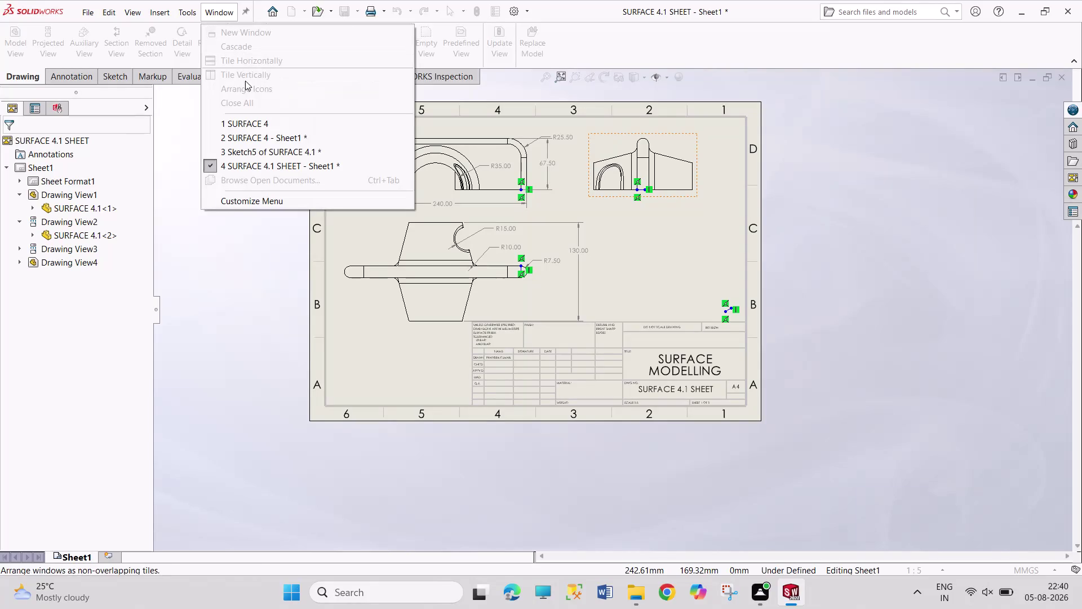
Bring the SURFACE 4 part window to the front from the Window menu.
click(267, 123)
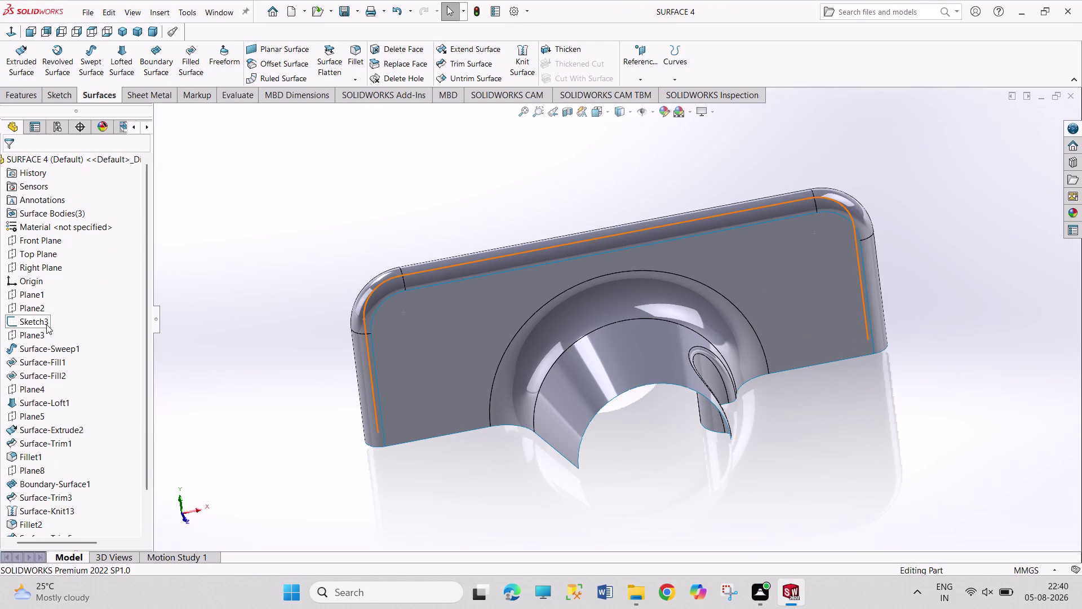
Reopen Sketch3, confirm the left corner arc reads R18, then finish editing.
click(42, 320)
click(52, 287)
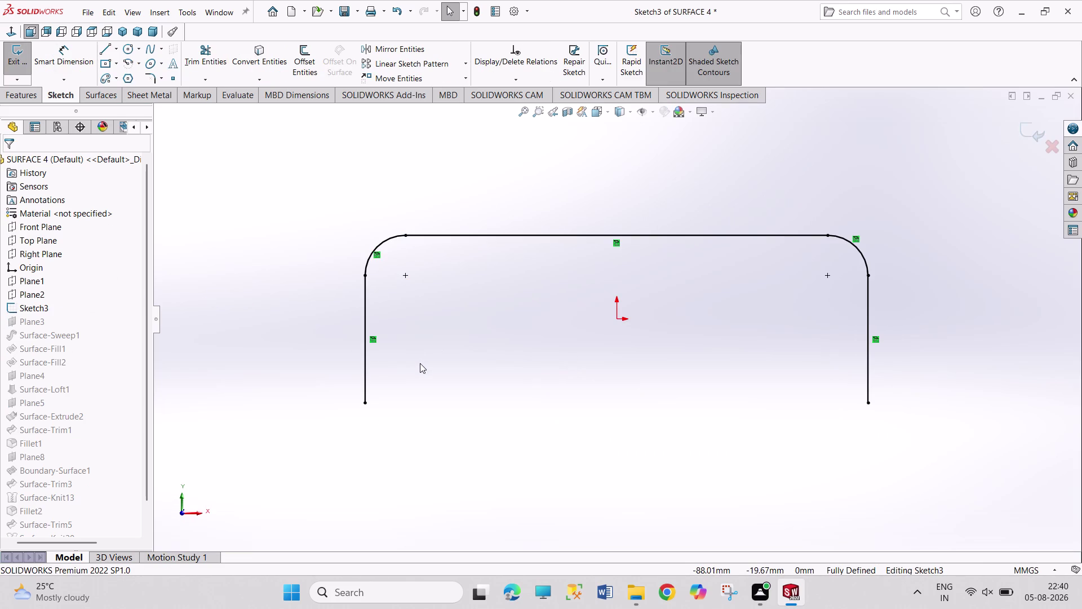
click(69, 56)
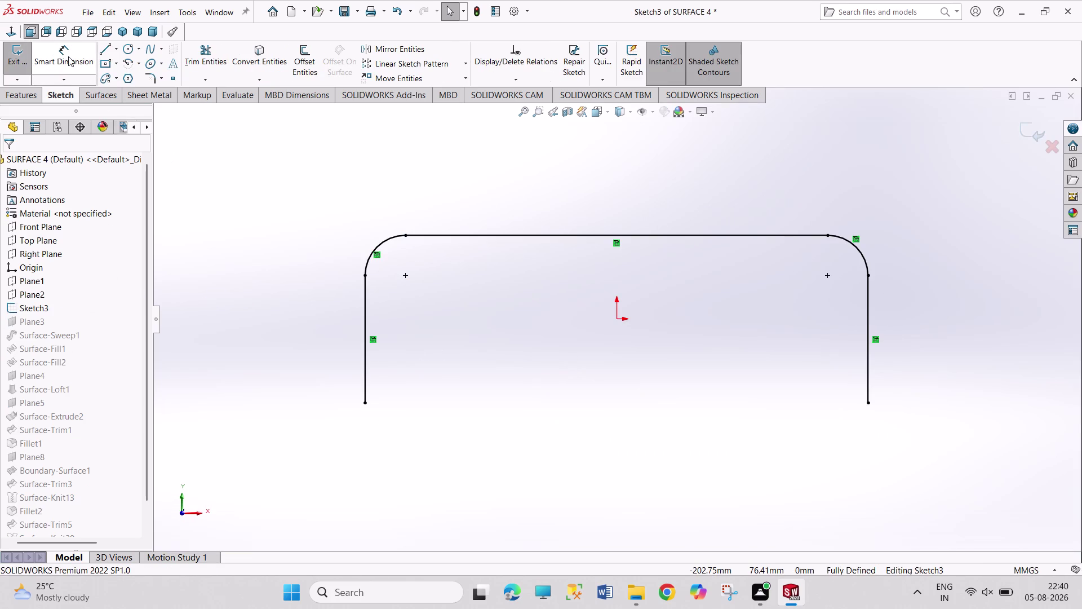
click(383, 244)
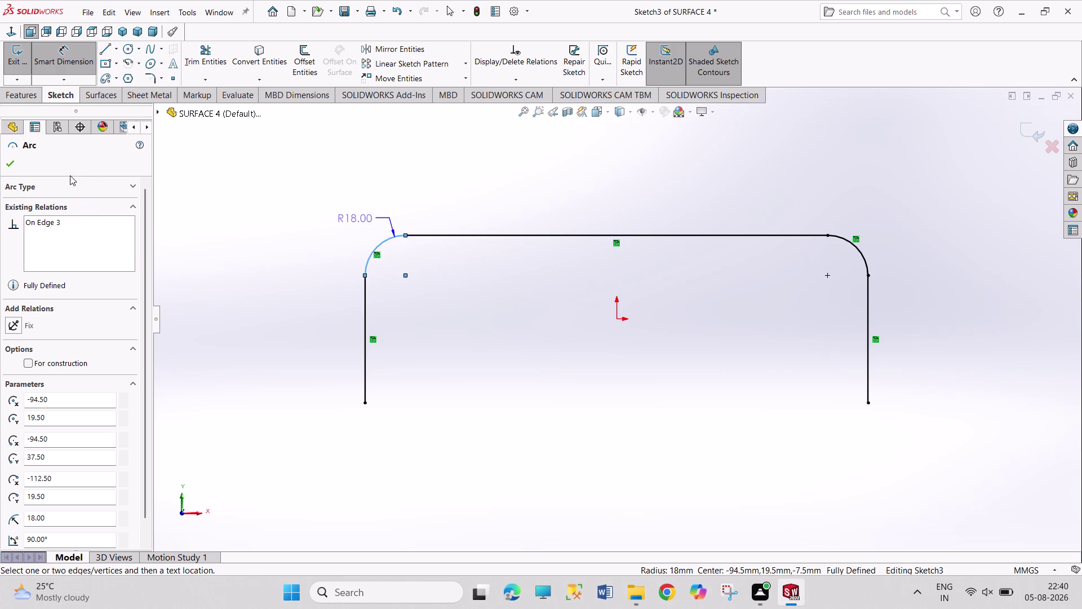
key(Escape)
key(Escape)
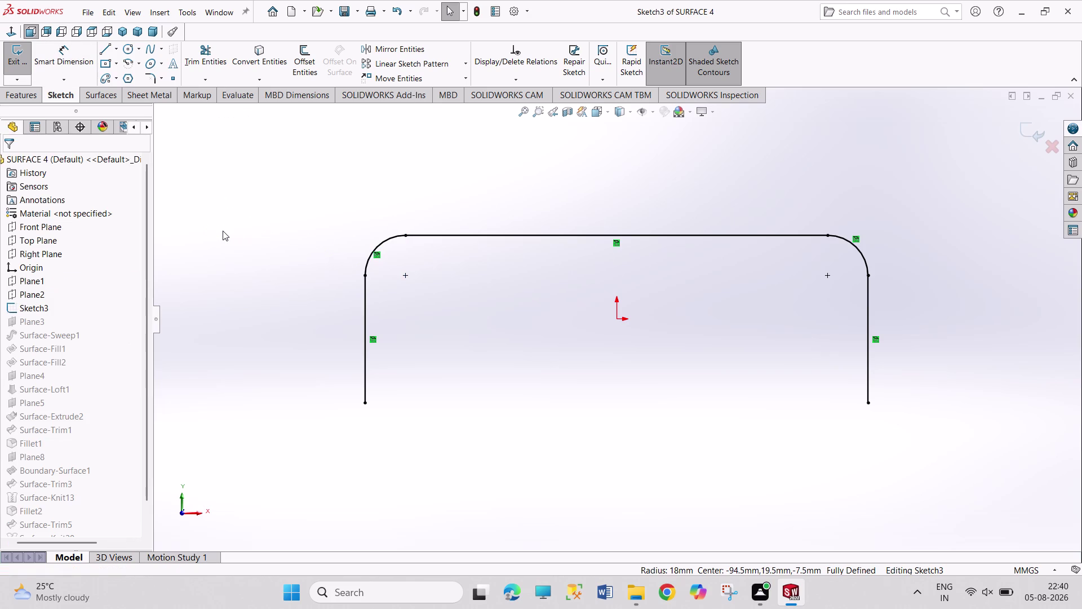
click(20, 53)
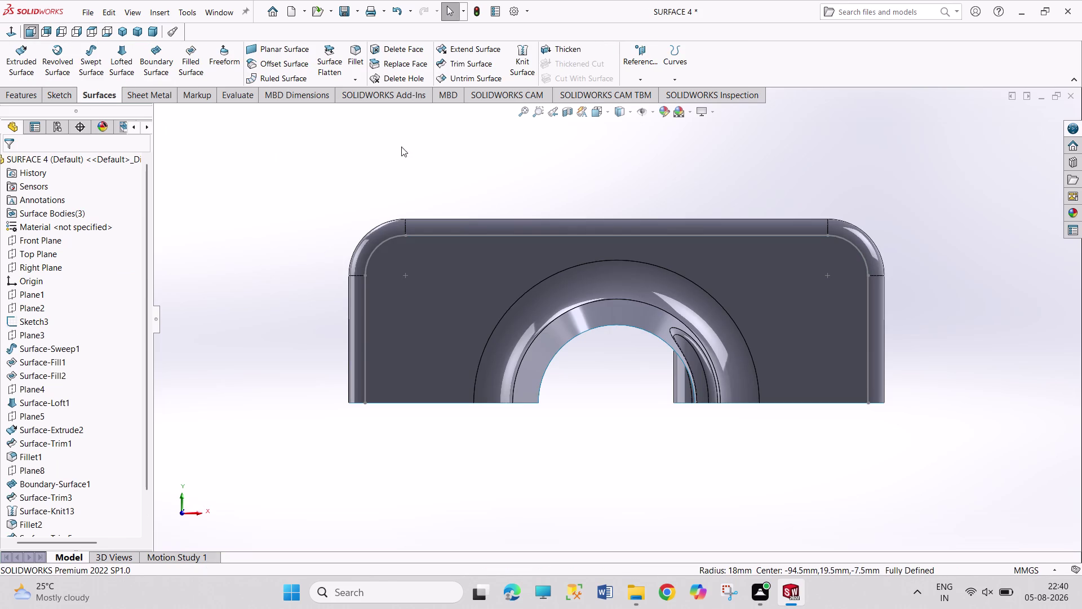
Exit Sketch3, orbit SURFACE 4 to an angled view, and open File Explorer.
click(124, 28)
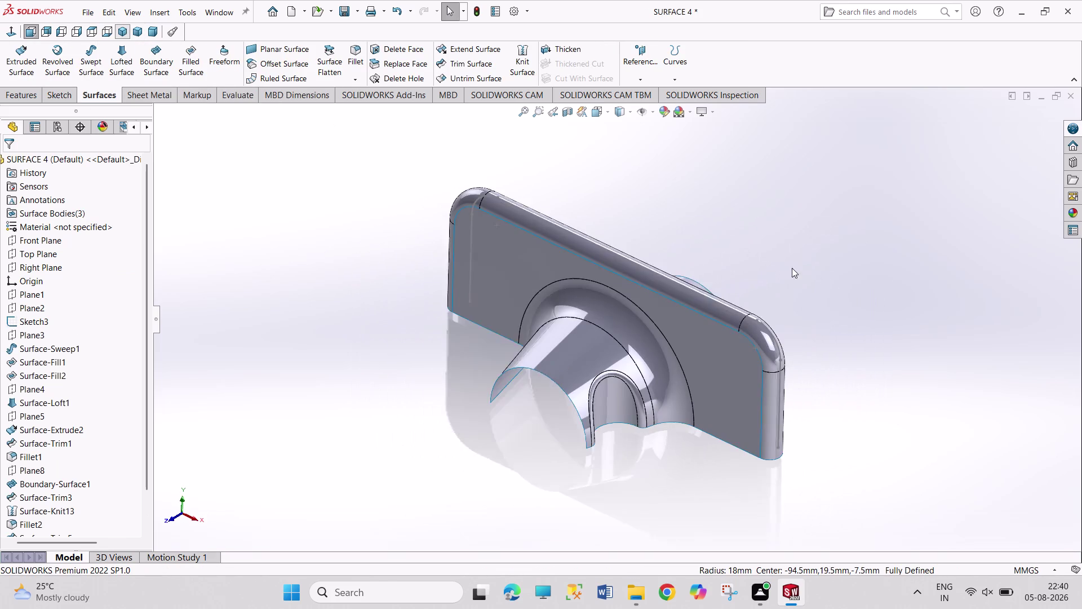
drag(772, 173, 873, 322)
drag(807, 176, 900, 302)
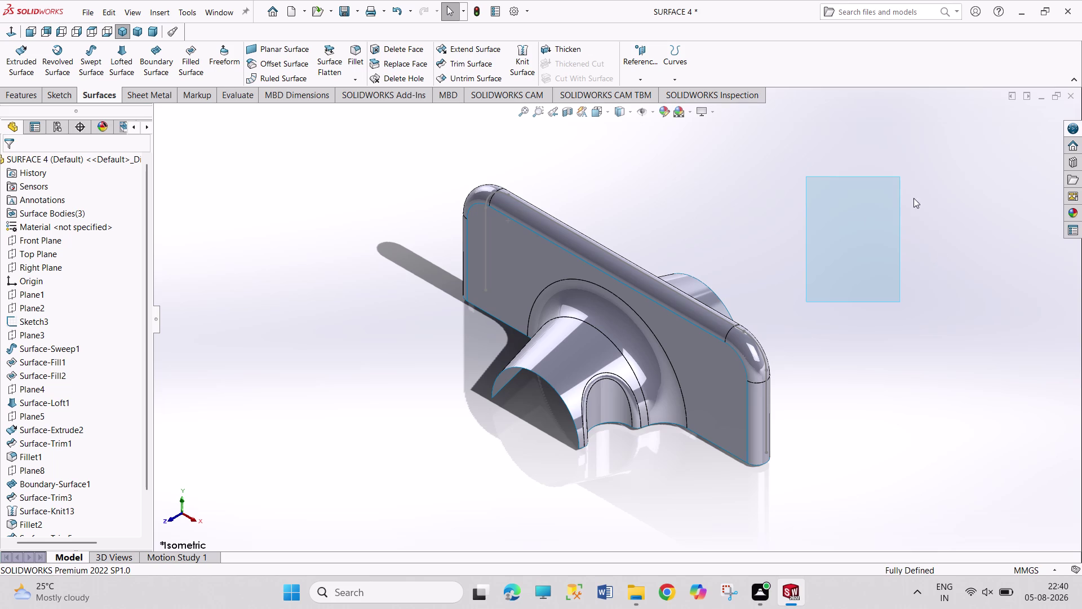
drag(843, 222, 972, 334)
drag(842, 193, 942, 325)
drag(804, 178, 1026, 345)
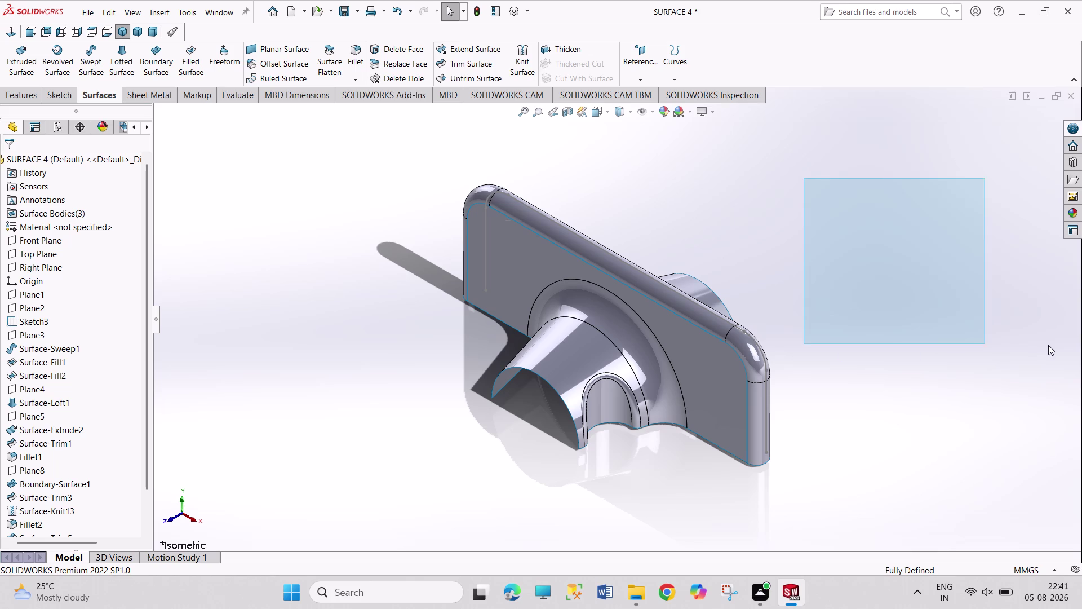
drag(1026, 345, 1044, 344)
click(632, 588)
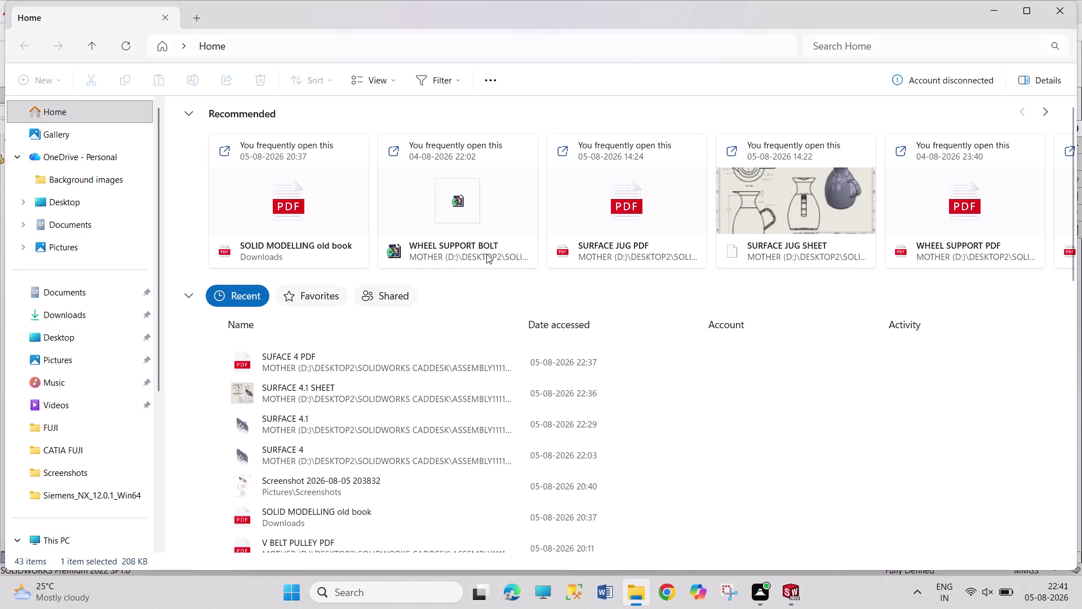